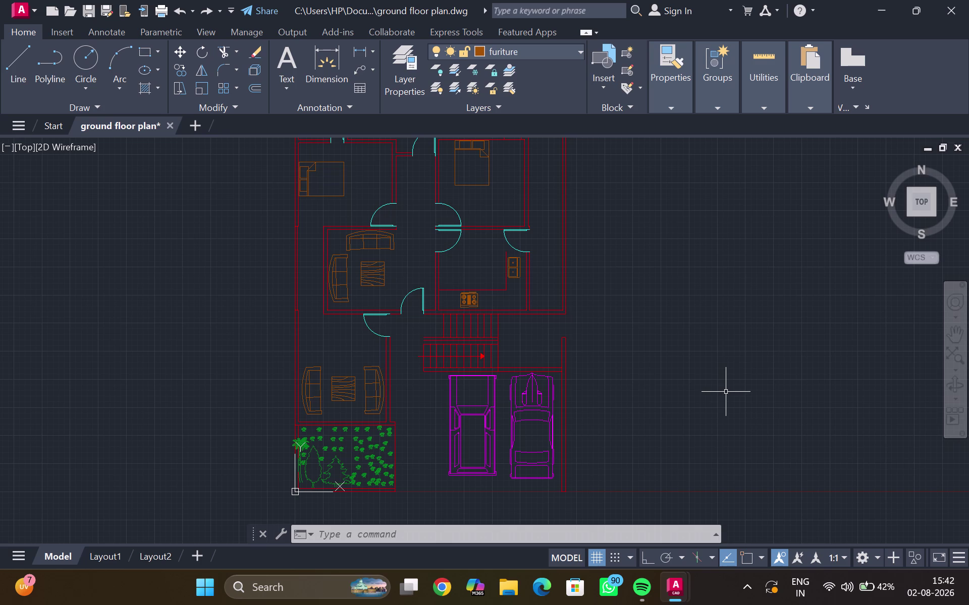
Pan and zoom across the living rooms and bedrooms of the floor plan.
scroll(down, 3)
middle_drag(605, 345, 529, 400)
scroll(up, 3)
middle_drag(524, 395, 561, 373)
scroll(down, 3)
middle_drag(560, 373, 544, 401)
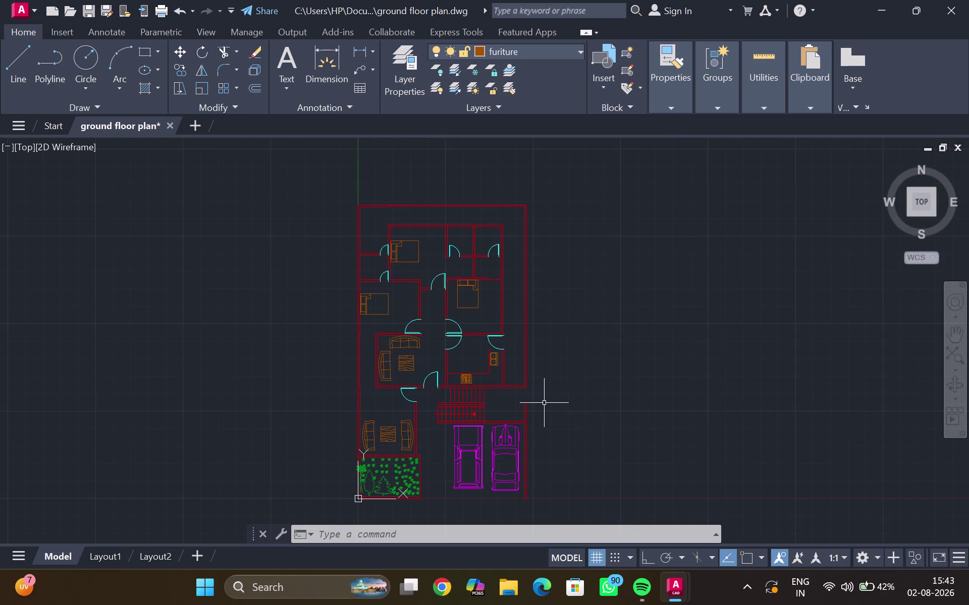
scroll(down, 3)
middle_drag(546, 403, 515, 397)
scroll(up, 3)
middle_drag(479, 395, 361, 399)
scroll(up, 3)
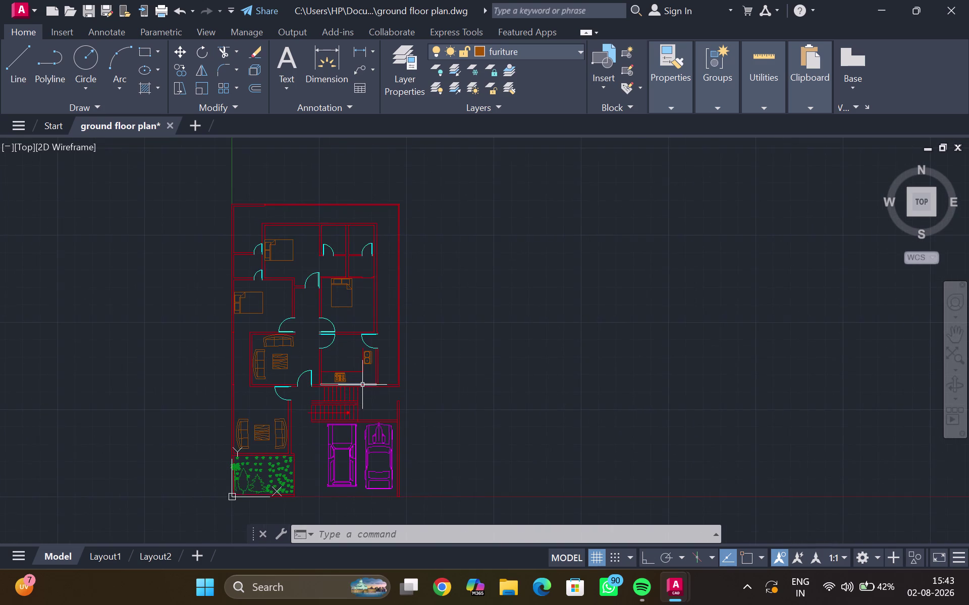
middle_drag(388, 357, 354, 398)
middle_drag(145, 365, 136, 443)
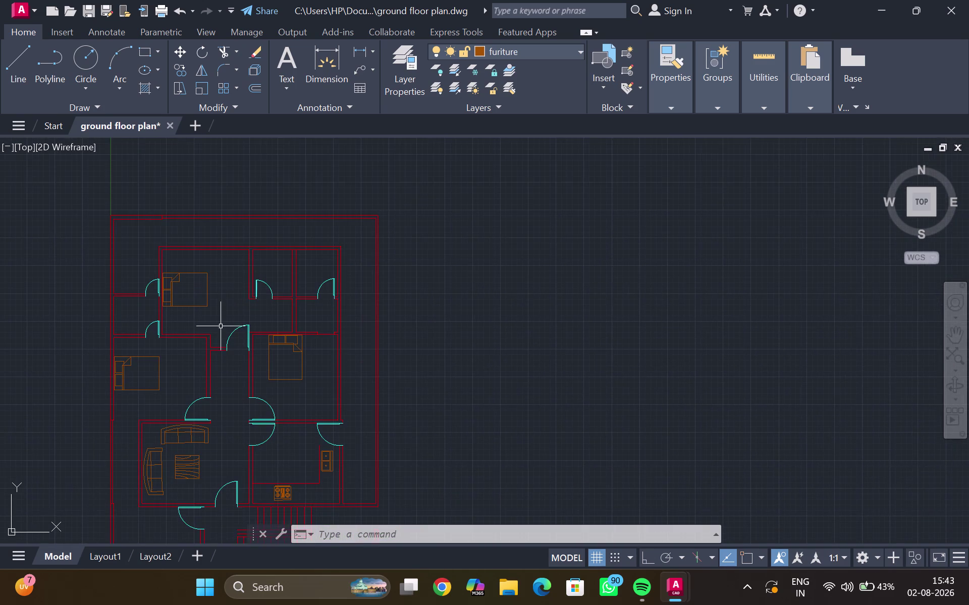
middle_drag(219, 334, 212, 377)
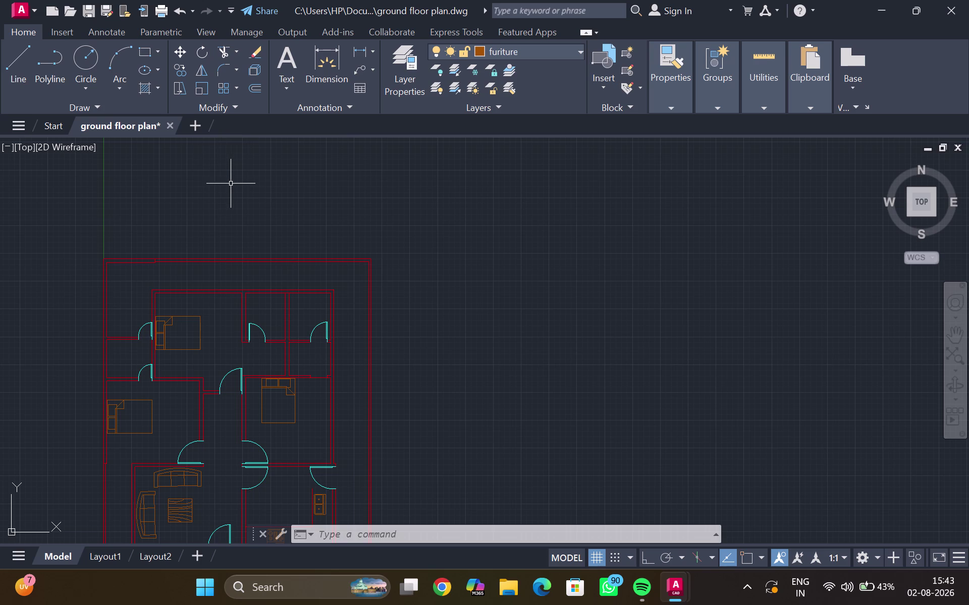
Inspect the top wall and upper bedrooms of the plan.
scroll(up, 3)
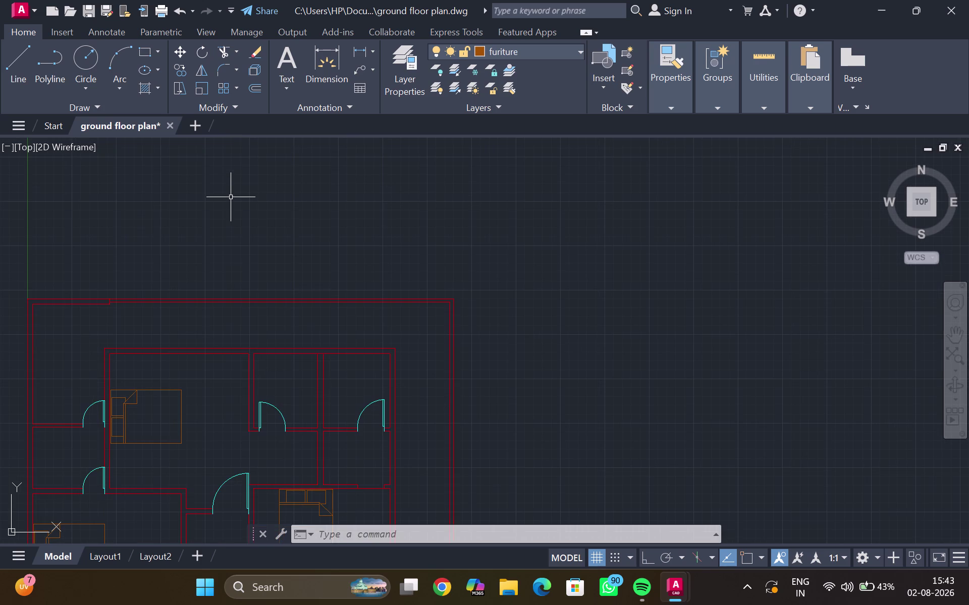
scroll(down, 3)
middle_drag(239, 242, 304, 249)
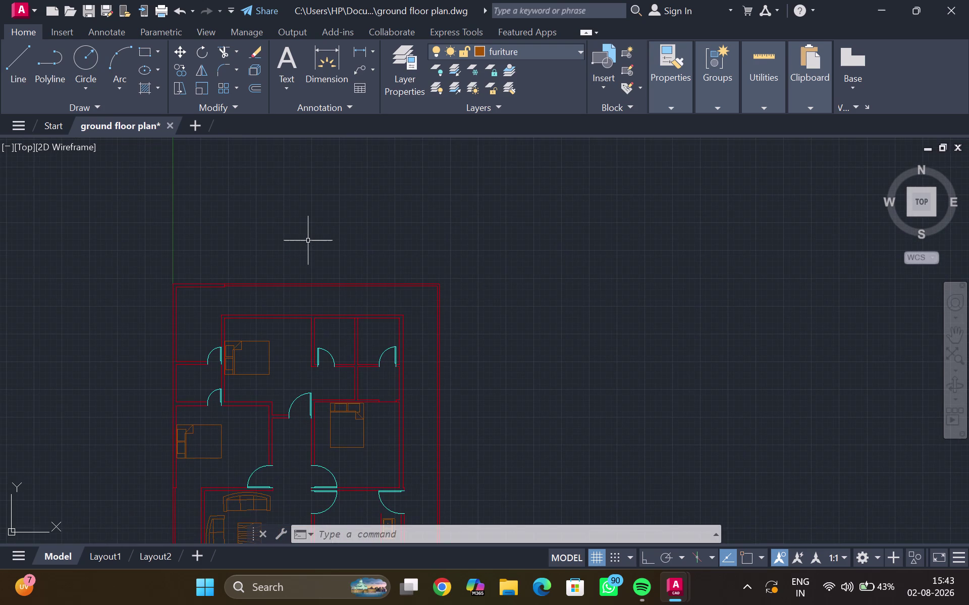
scroll(down, 3)
middle_drag(307, 244, 296, 193)
scroll(up, 3)
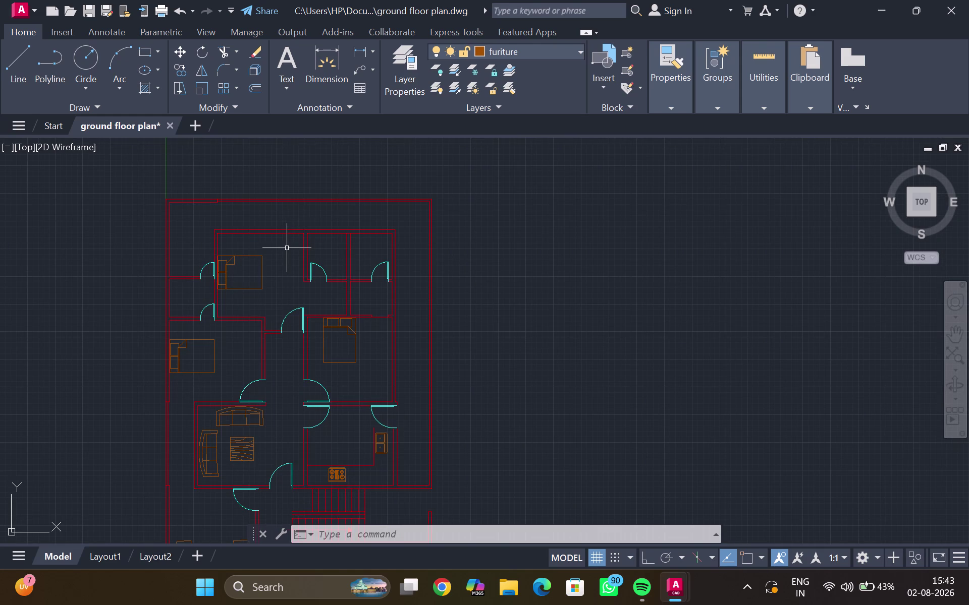
scroll(up, 3)
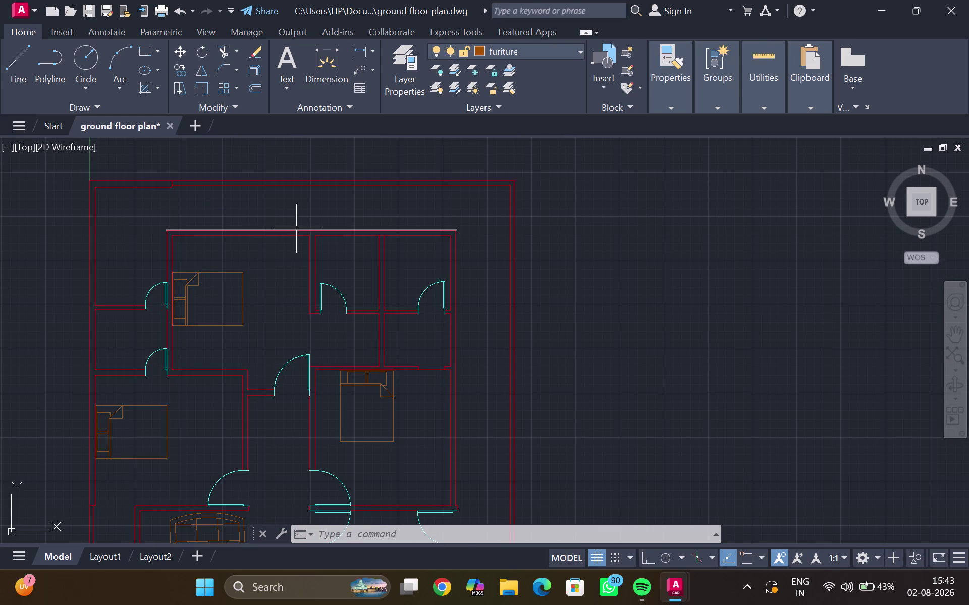
scroll(down, 3)
middle_drag(292, 242, 269, 300)
scroll(up, 3)
middle_drag(249, 289, 341, 242)
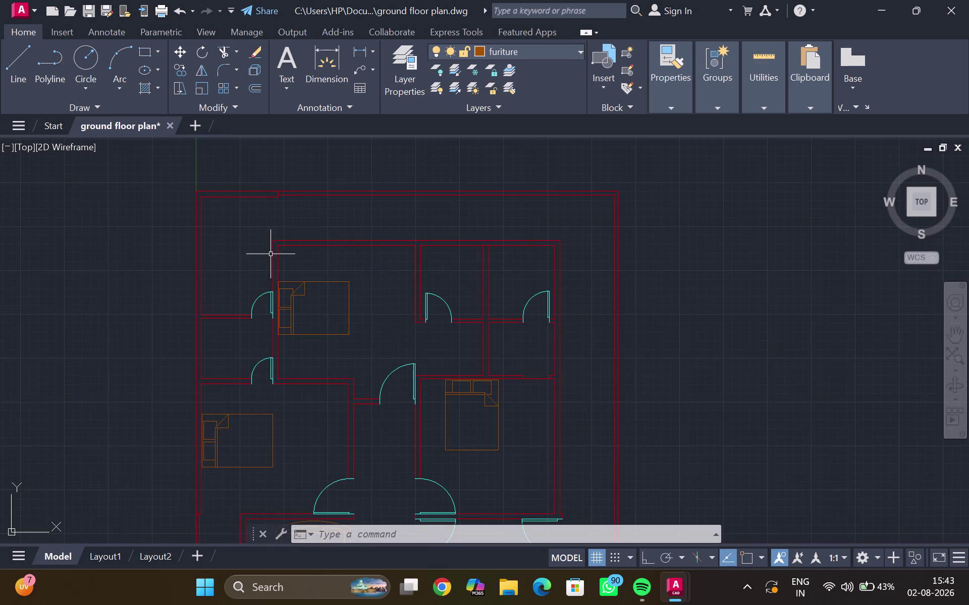
middle_drag(242, 256, 187, 339)
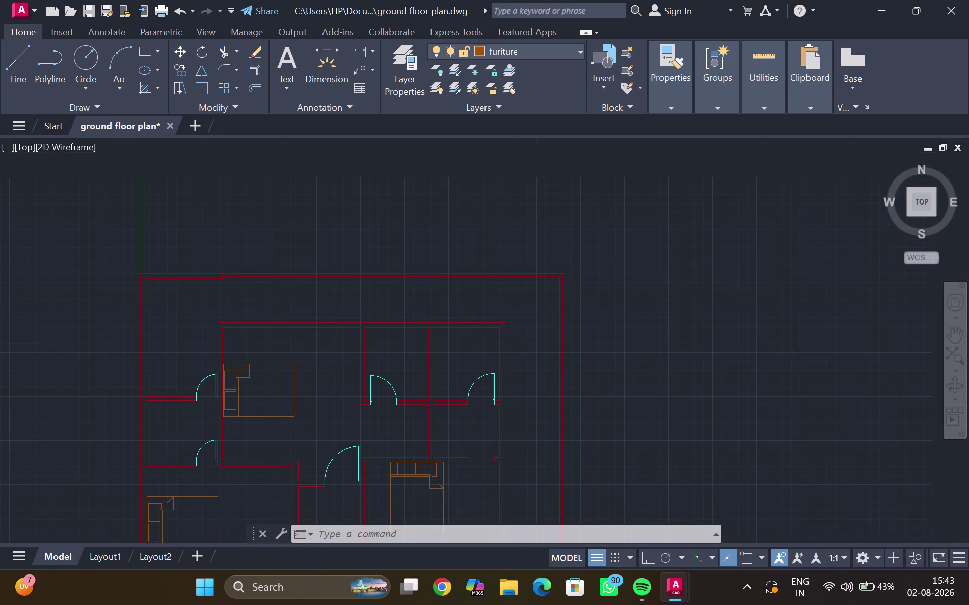
middle_drag(187, 339, 184, 359)
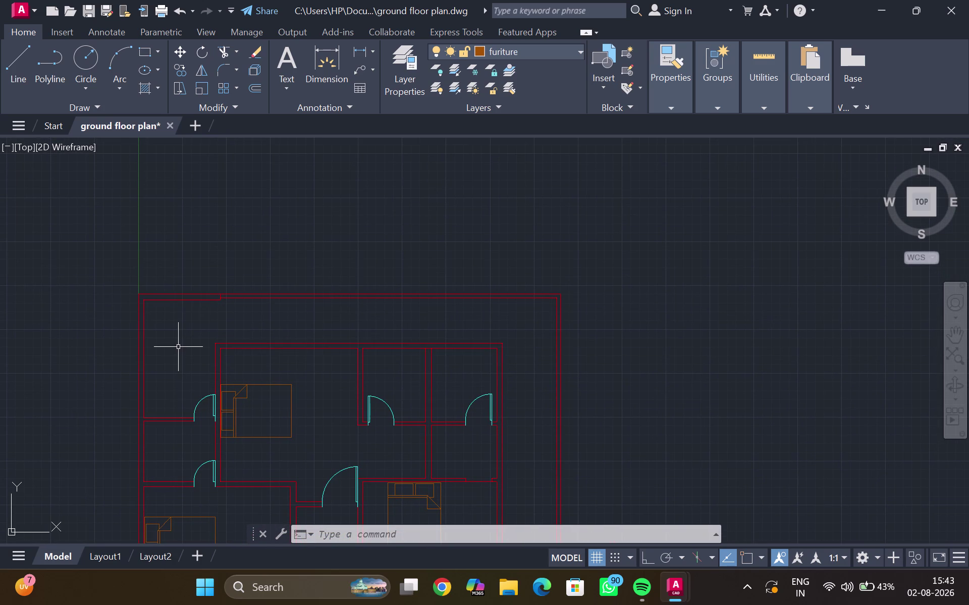
scroll(down, 3)
middle_drag(181, 348, 241, 302)
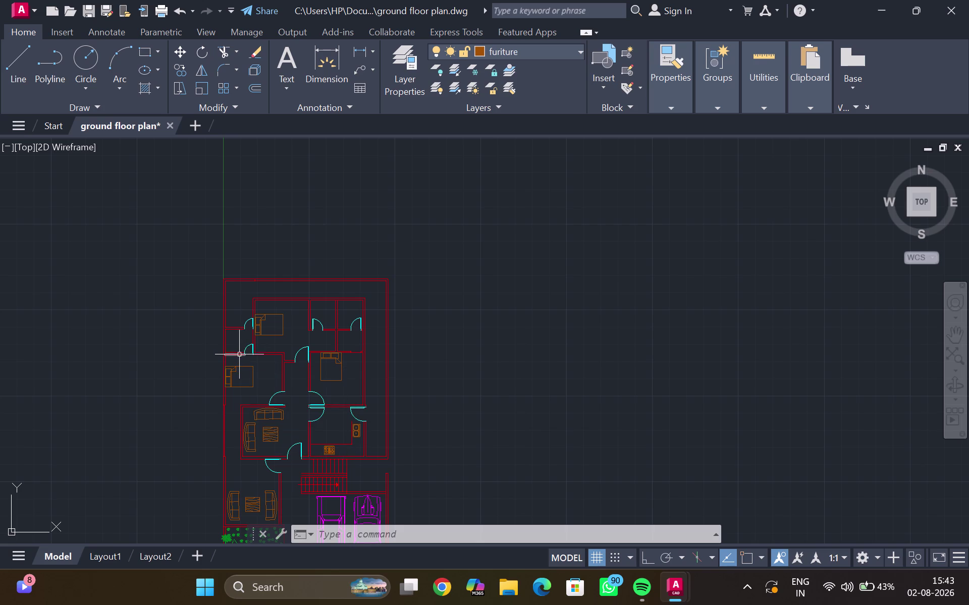
Fit the whole plan in view and open the application menu.
scroll(down, 3)
middle_drag(369, 347, 409, 296)
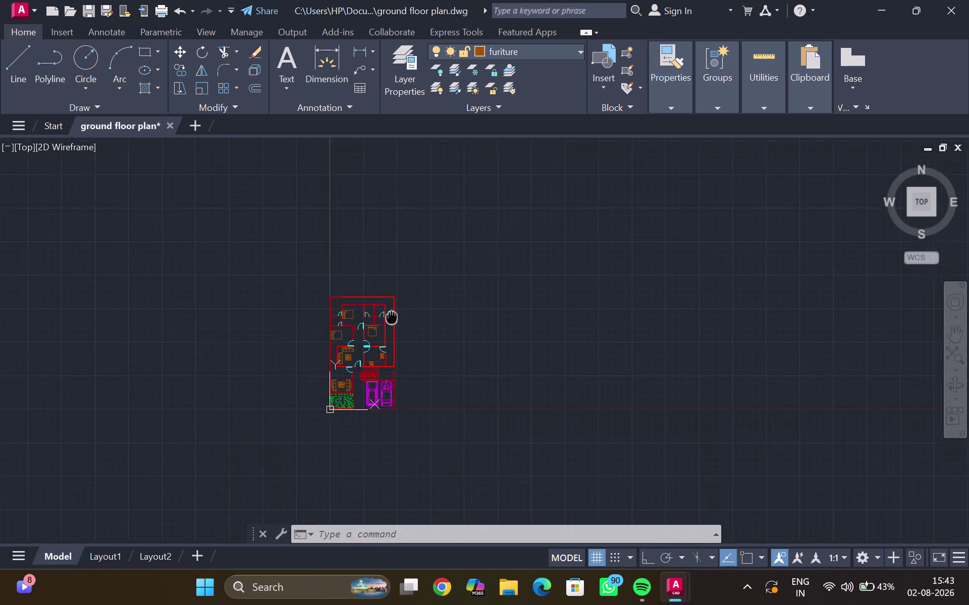
middle_drag(408, 296, 427, 280)
scroll(up, 3)
middle_drag(428, 279, 380, 311)
middle_drag(353, 306, 471, 242)
scroll(down, 3)
middle_drag(470, 241, 404, 266)
middle_click(407, 263)
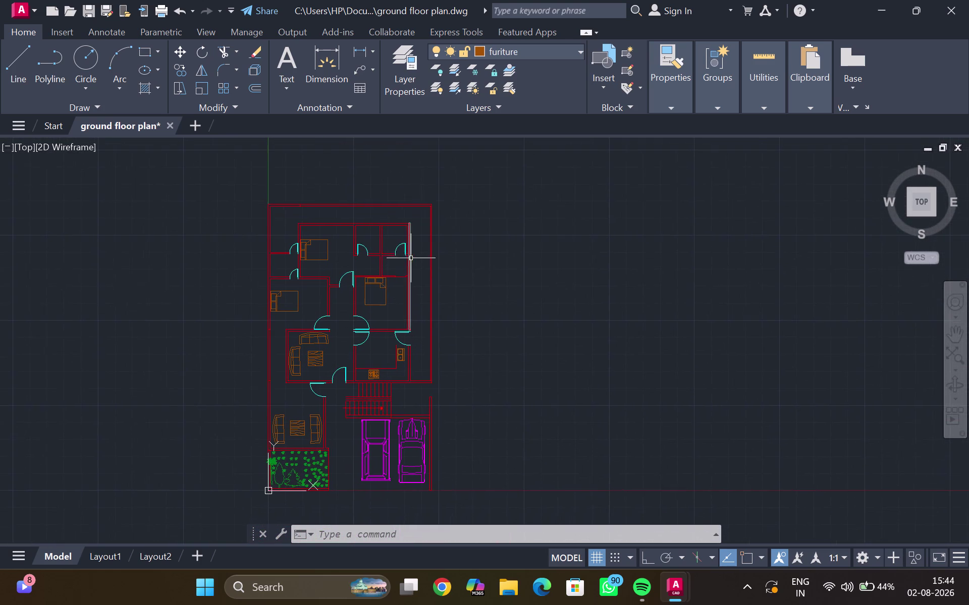
middle_click(413, 254)
middle_click(415, 253)
scroll(down, 3)
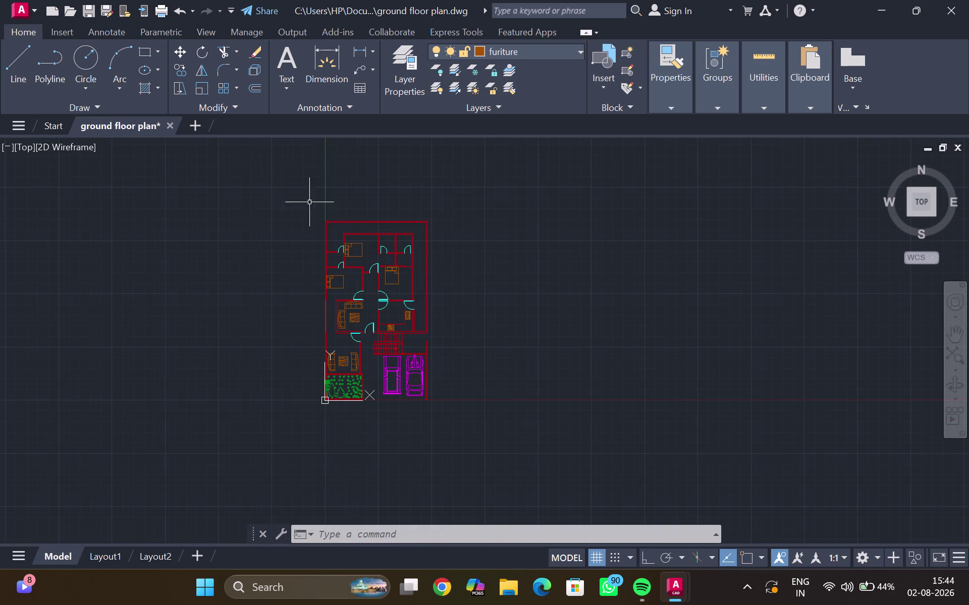
click(22, 14)
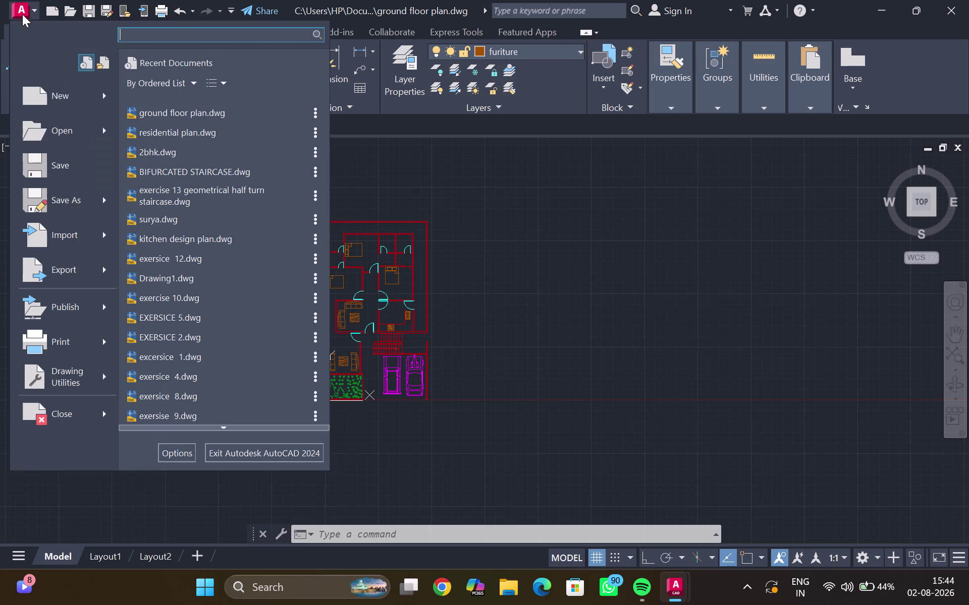
Save ground floor plan.dwg from the application menu.
click(51, 170)
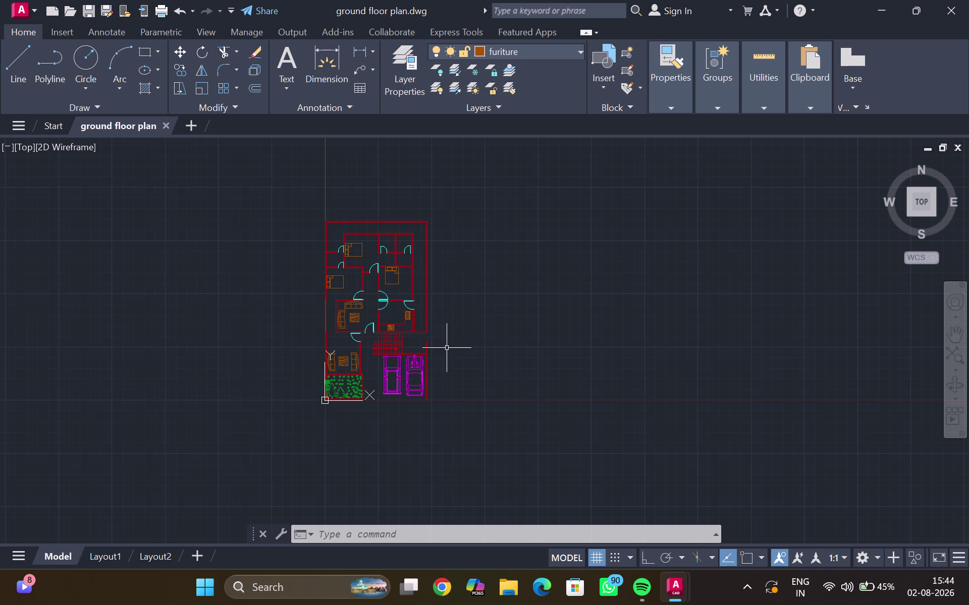
scroll(down, 3)
scroll(down, 3)
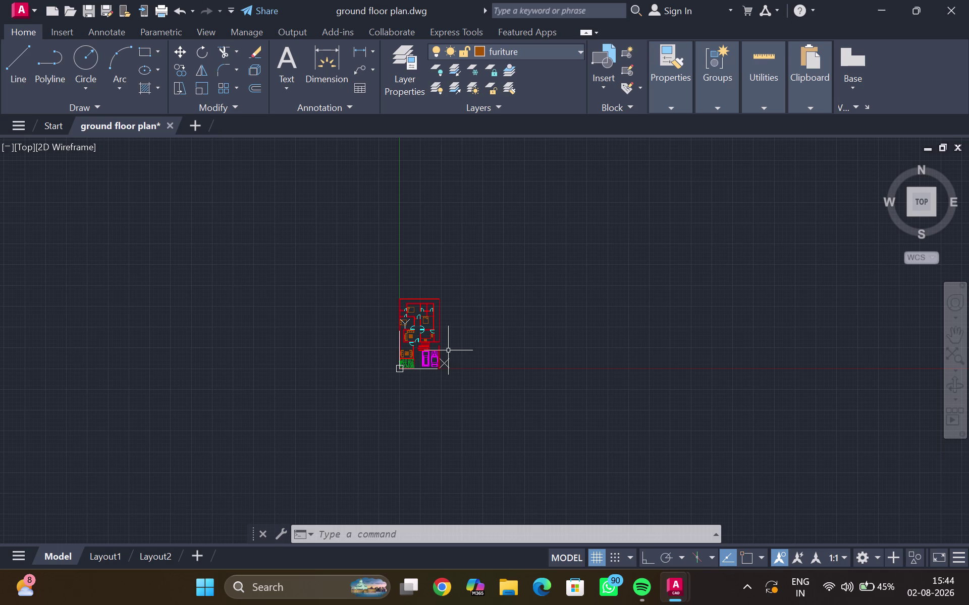
scroll(up, 3)
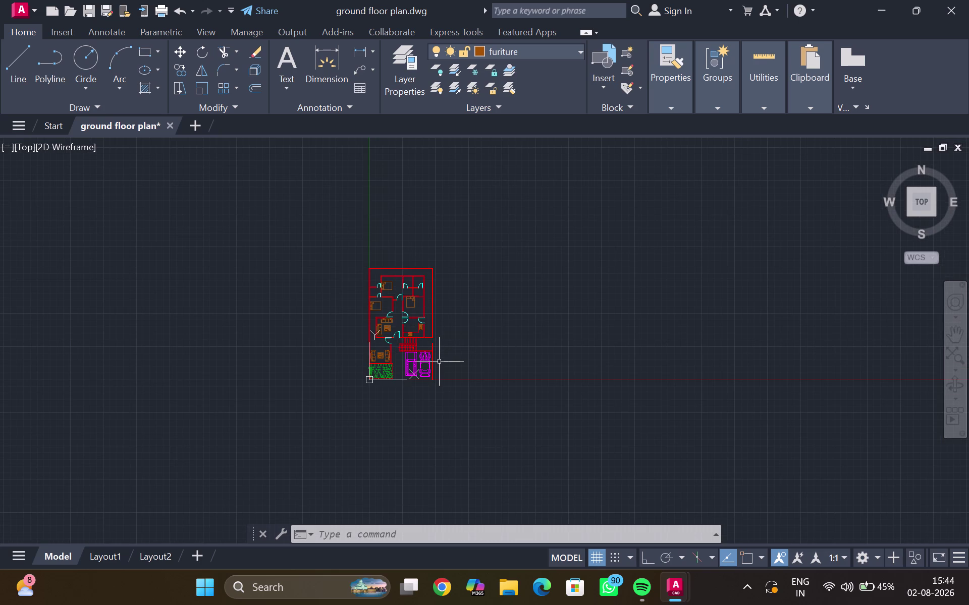
scroll(up, 3)
middle_drag(454, 371, 364, 530)
scroll(down, 3)
middle_drag(314, 454, 321, 456)
scroll(up, 3)
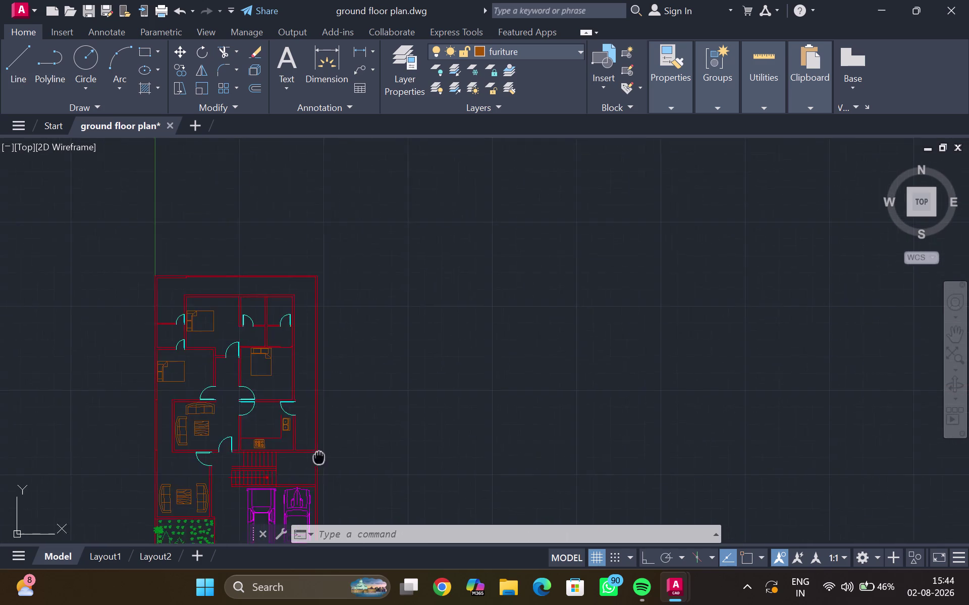
middle_drag(321, 457, 404, 393)
scroll(up, 3)
middle_drag(317, 374, 392, 353)
scroll(down, 3)
scroll(up, 3)
middle_drag(389, 350, 388, 351)
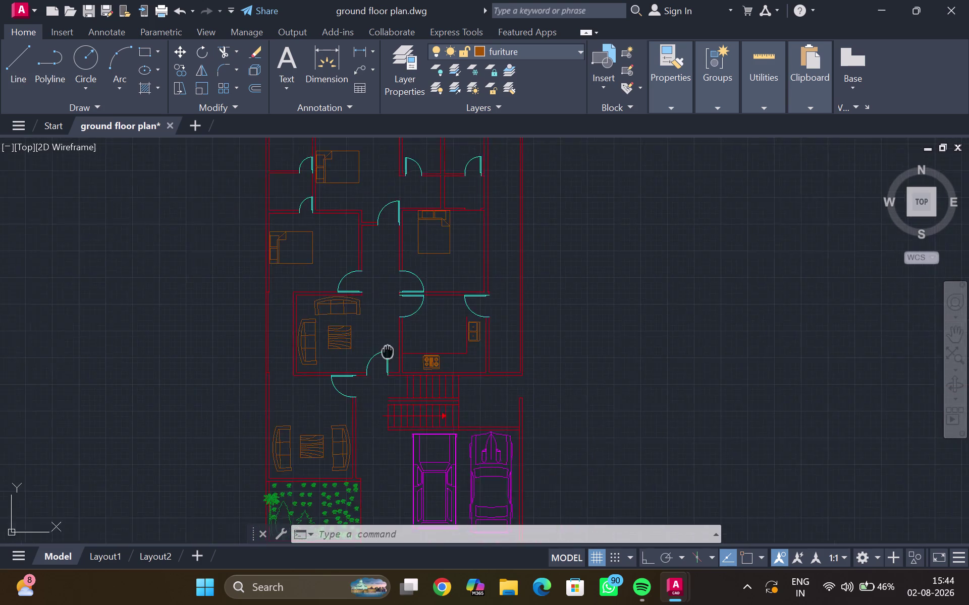
middle_drag(387, 351, 330, 404)
middle_drag(308, 335, 265, 435)
scroll(up, 3)
middle_drag(271, 390, 396, 321)
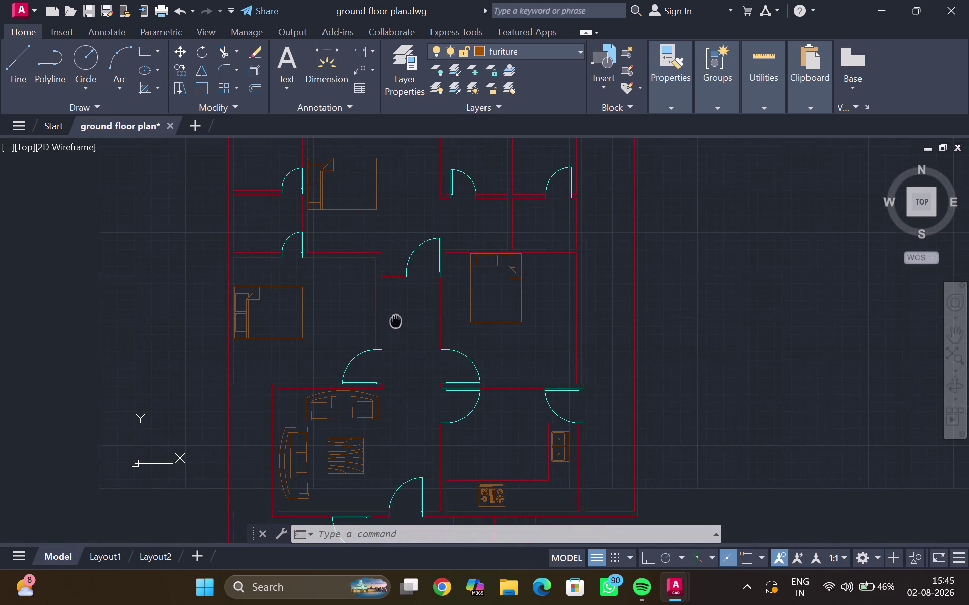
middle_drag(395, 321, 449, 248)
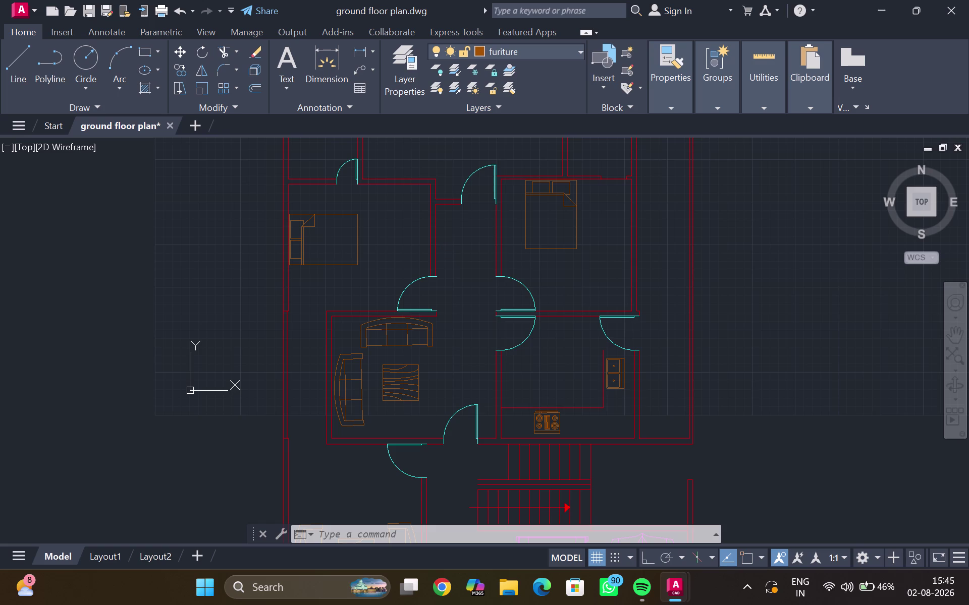
scroll(down, 3)
middle_drag(424, 270, 364, 315)
middle_click(365, 315)
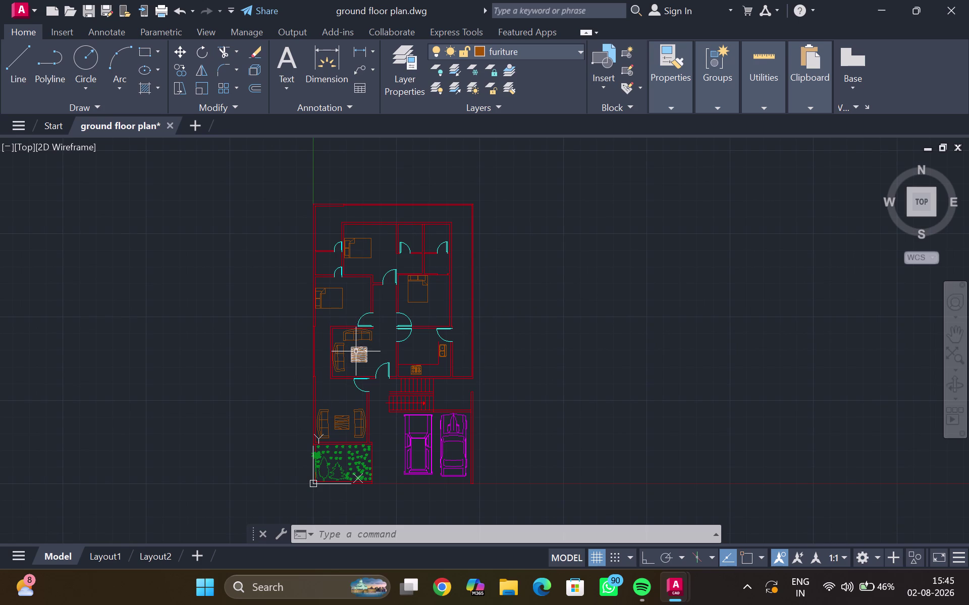
scroll(down, 3)
middle_drag(372, 384, 372, 386)
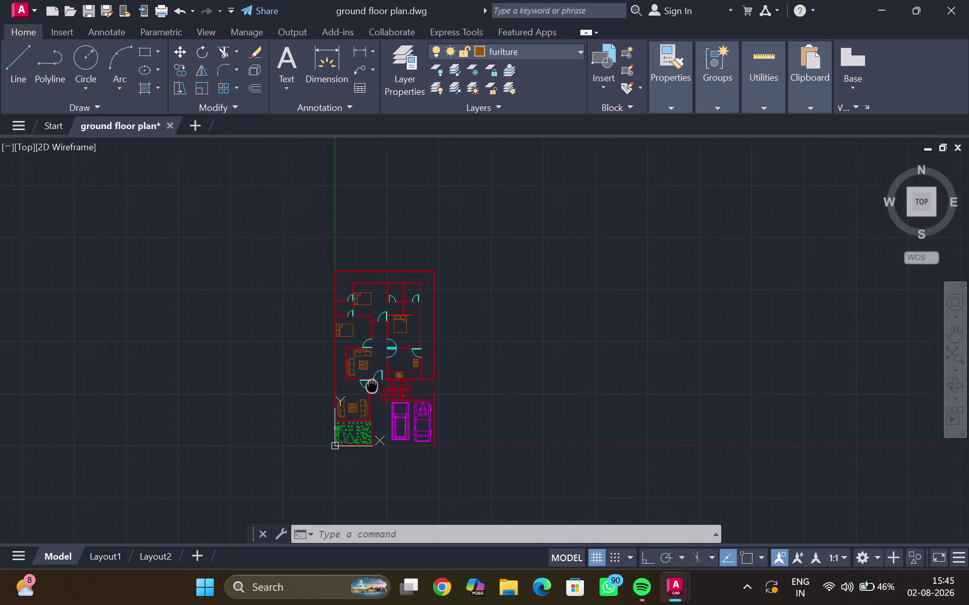
middle_drag(373, 386, 259, 398)
scroll(up, 3)
middle_drag(261, 368, 263, 421)
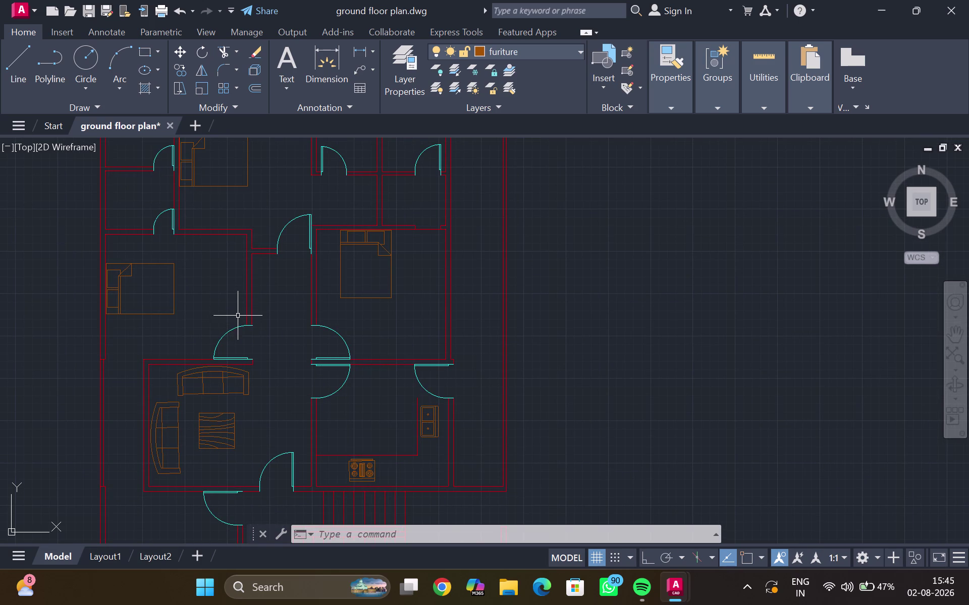
scroll(down, 3)
middle_drag(239, 320, 182, 360)
middle_drag(206, 325, 174, 446)
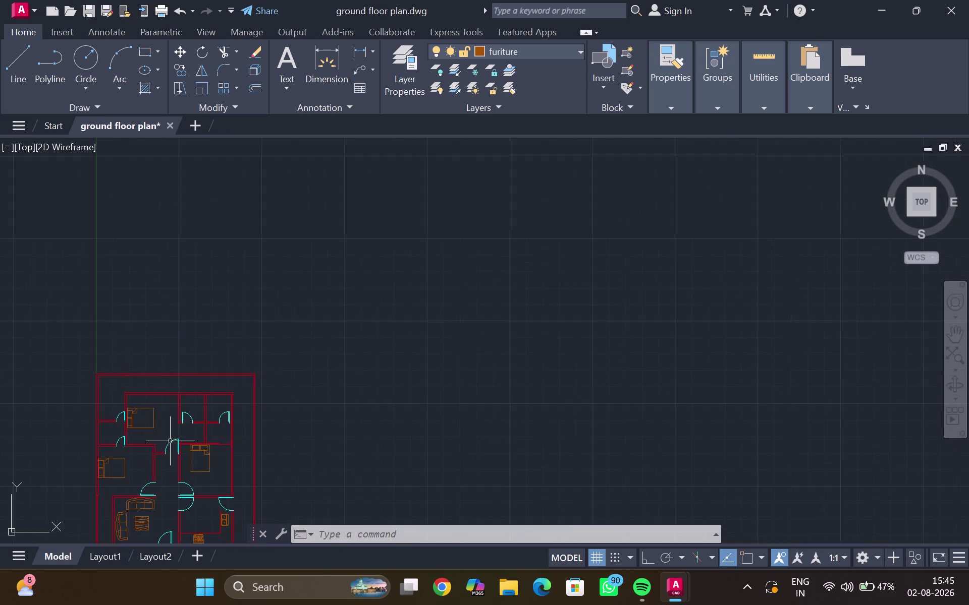
scroll(up, 3)
middle_drag(131, 420, 280, 392)
scroll(up, 3)
middle_drag(216, 399, 157, 443)
scroll(down, 3)
middle_drag(207, 396, 329, 325)
scroll(down, 3)
middle_drag(345, 326, 305, 301)
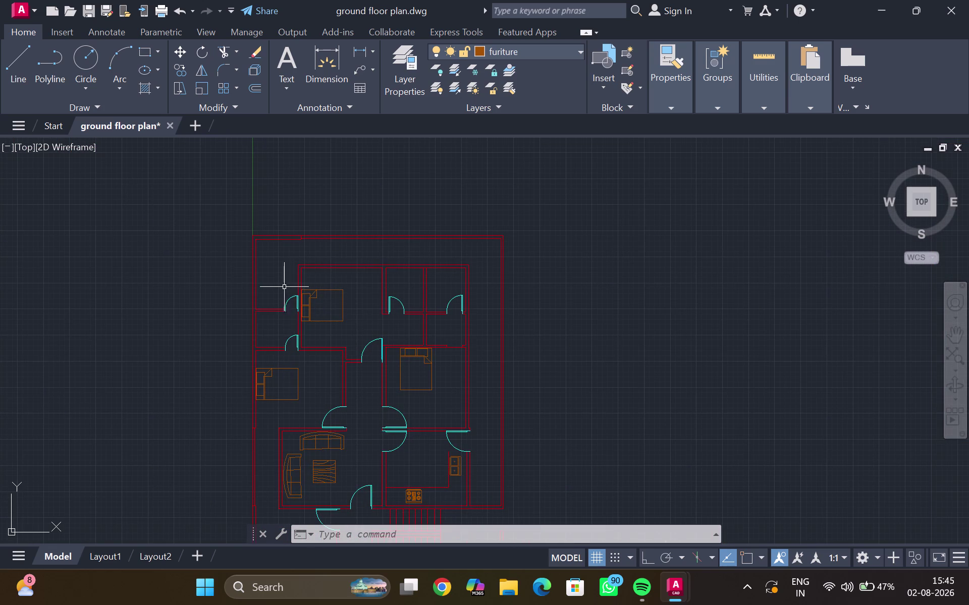
middle_drag(351, 412, 346, 272)
scroll(down, 3)
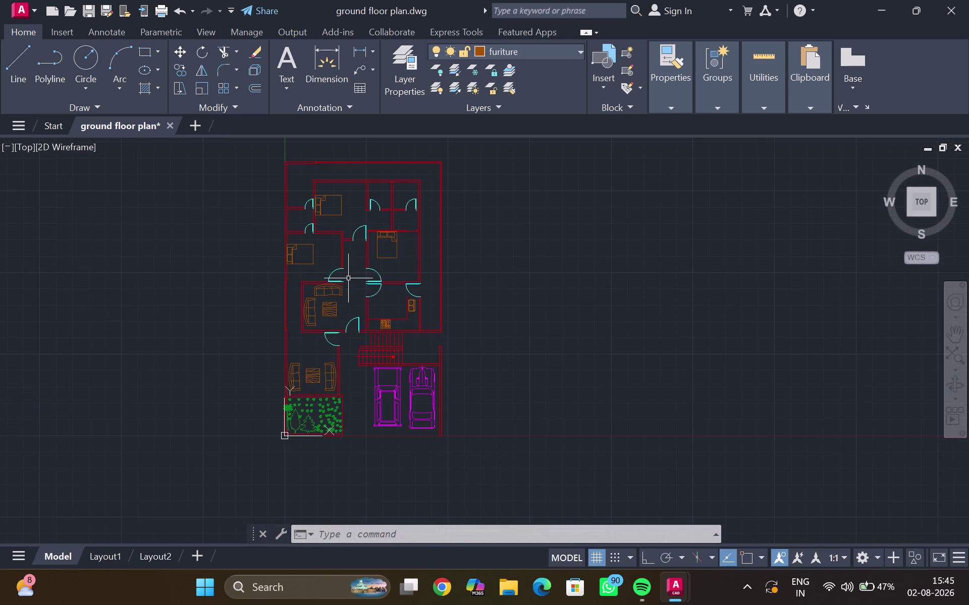
middle_drag(348, 279, 289, 315)
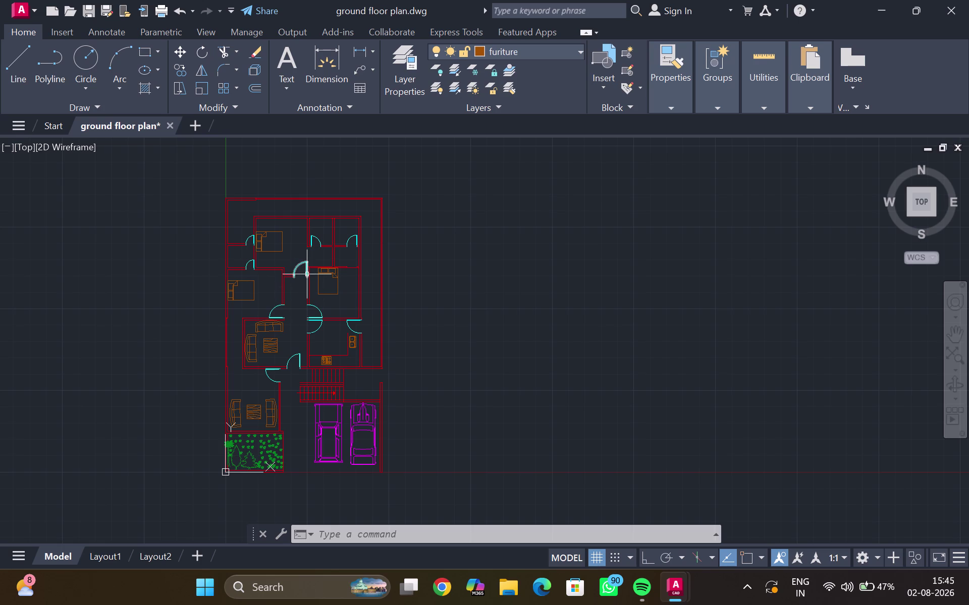
scroll(down, 3)
scroll(up, 3)
scroll(up, 3)
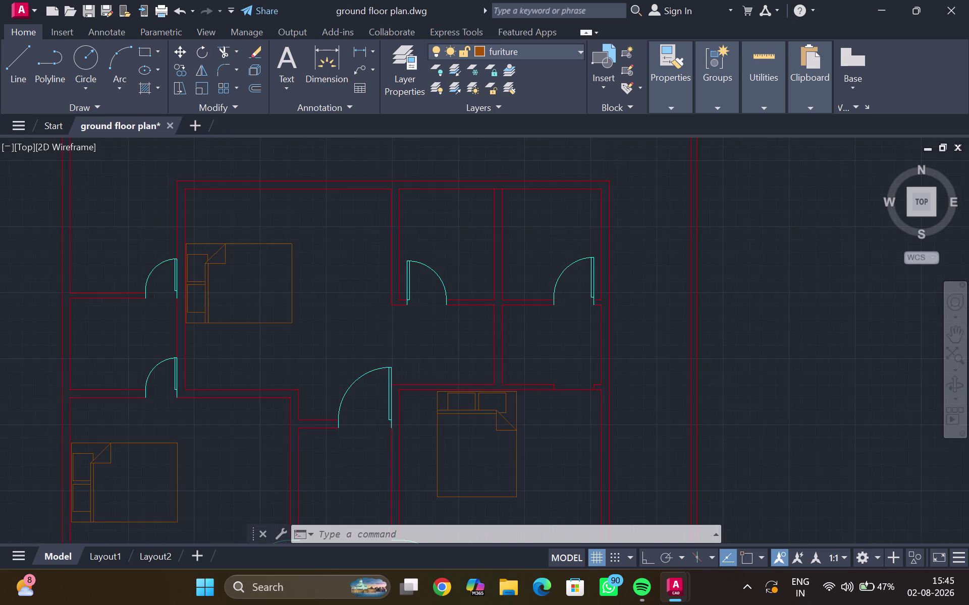
middle_drag(284, 233, 284, 240)
scroll(up, 3)
Select the top-left bedroom's bed and frame the bedroom with its walls.
click(136, 318)
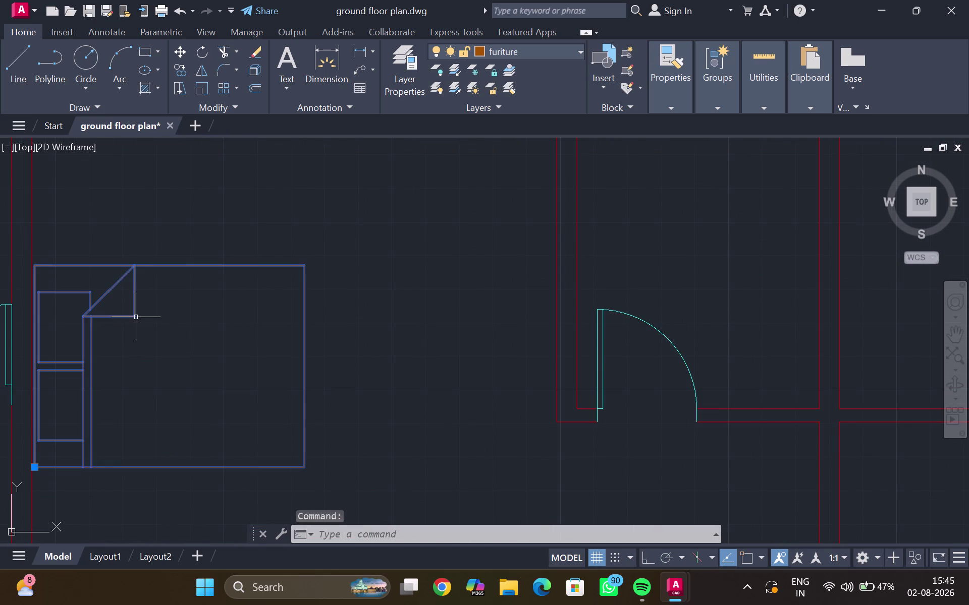
drag(133, 316, 180, 386)
drag(144, 383, 161, 387)
drag(162, 381, 164, 373)
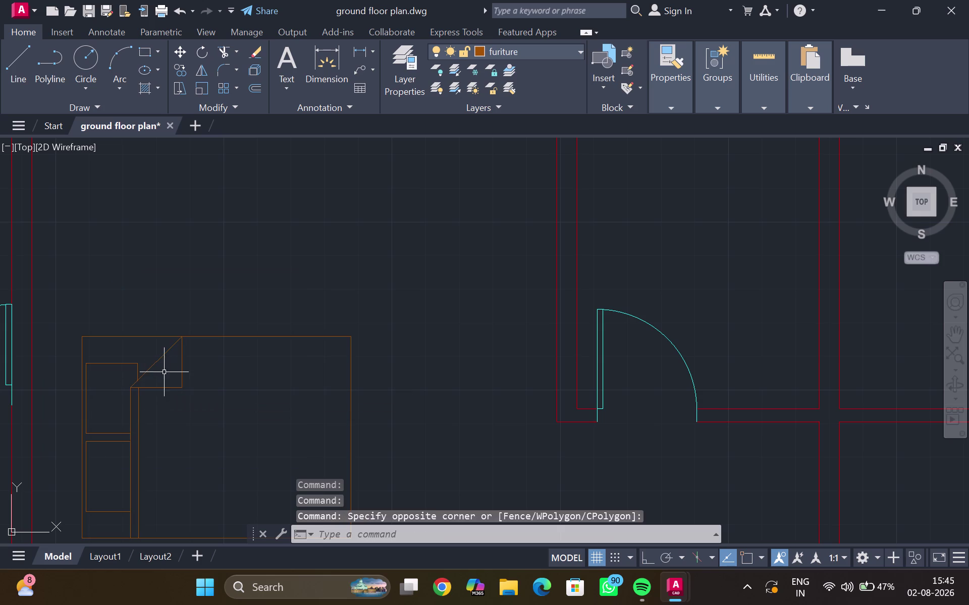
drag(164, 373, 115, 281)
drag(181, 387, 134, 269)
scroll(down, 3)
middle_drag(149, 325, 152, 295)
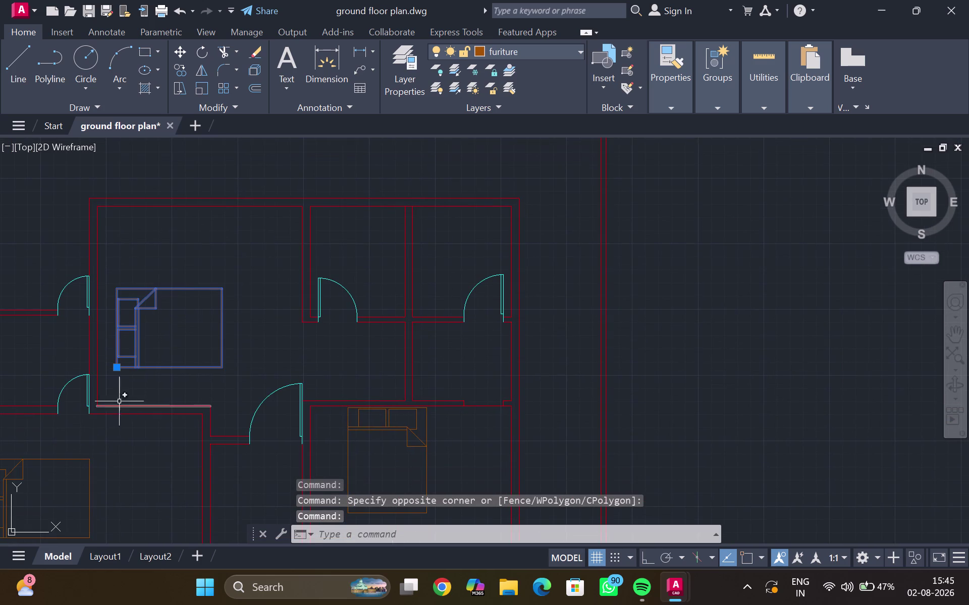
Drag the bed's corner grip left against the wall, then cancel the stretch.
drag(114, 369, 107, 346)
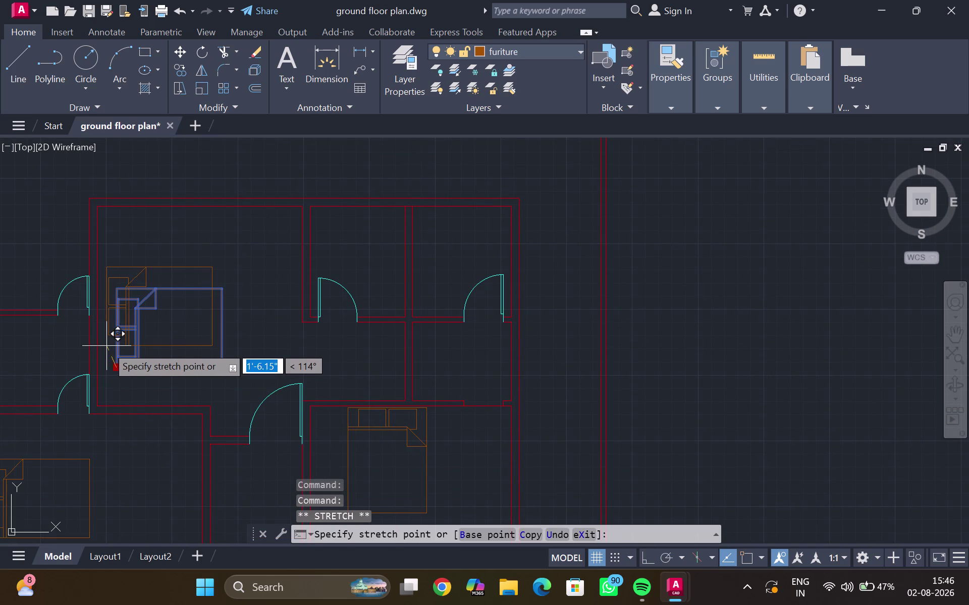
drag(107, 346, 103, 344)
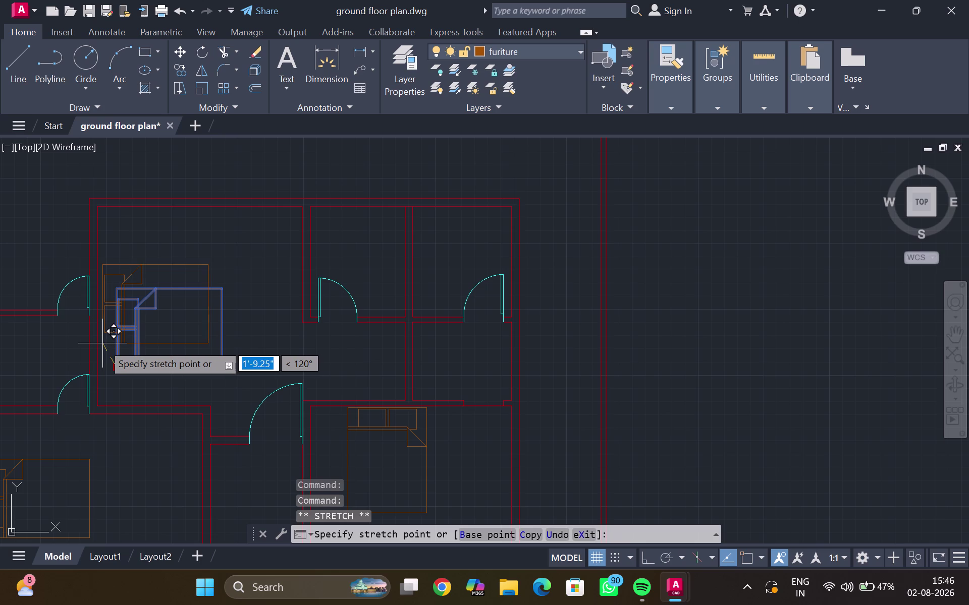
drag(102, 343, 99, 343)
click(97, 343)
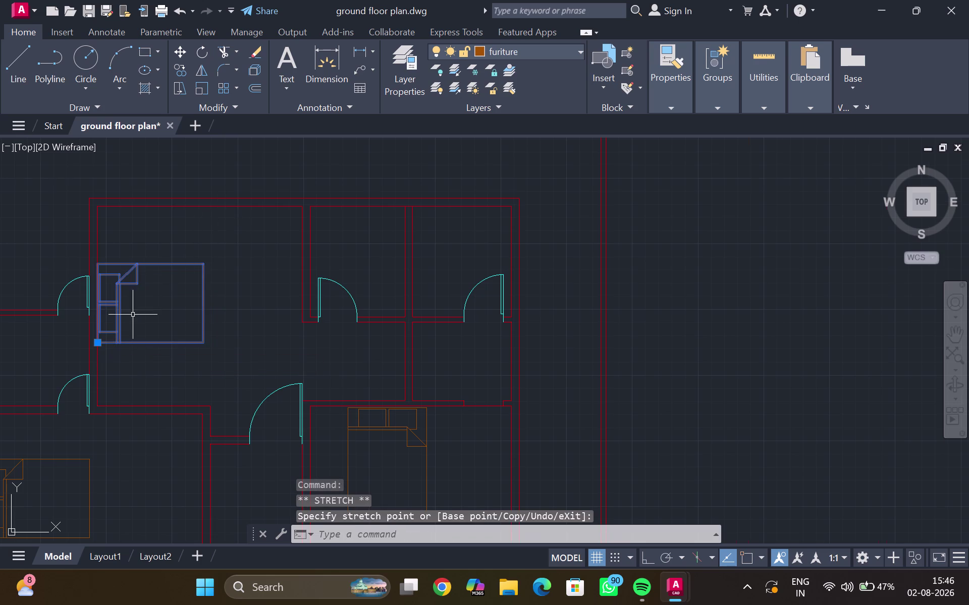
scroll(up, 3)
middle_drag(178, 324, 322, 316)
key(Escape)
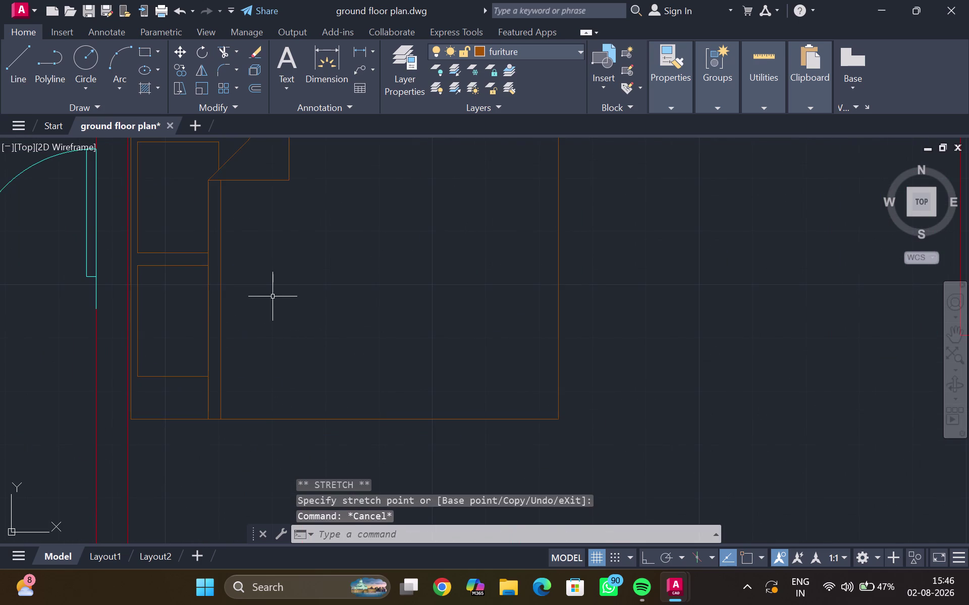
scroll(down, 3)
scroll(down, 3)
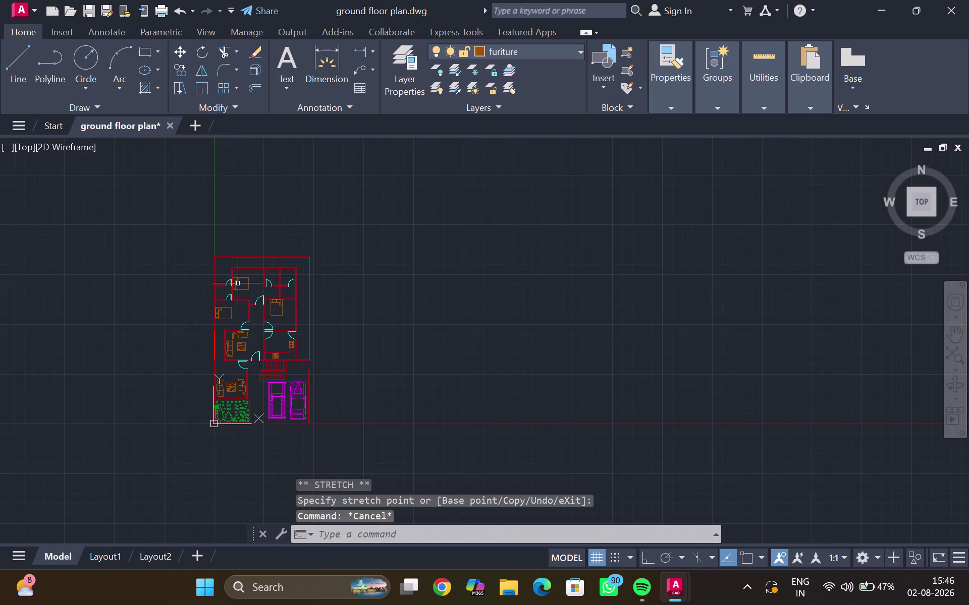
Zoom out over the upper rooms, then show the taskbar's hidden background apps.
scroll(up, 3)
scroll(down, 3)
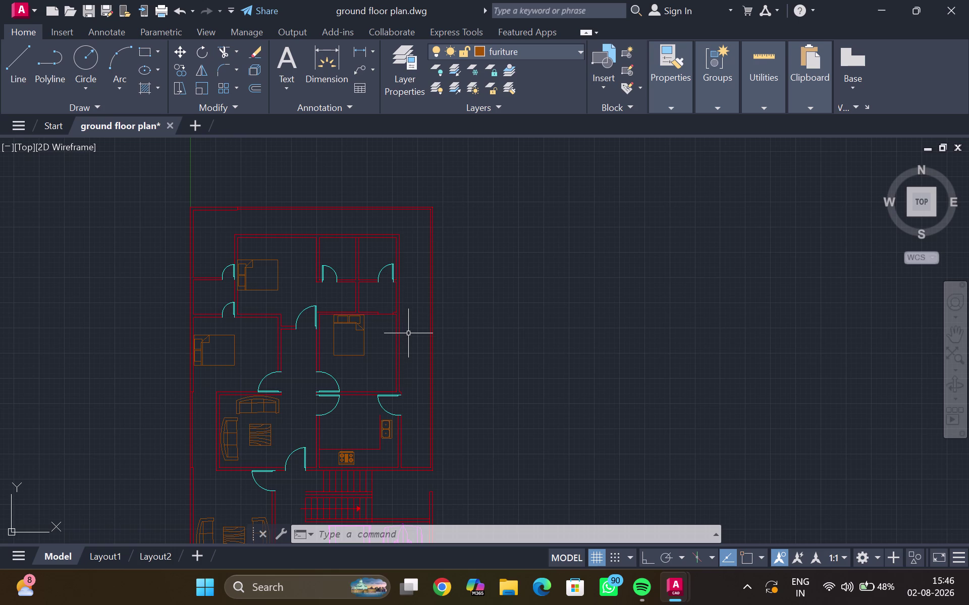
scroll(down, 3)
scroll(up, 3)
middle_drag(419, 327, 434, 249)
scroll(up, 3)
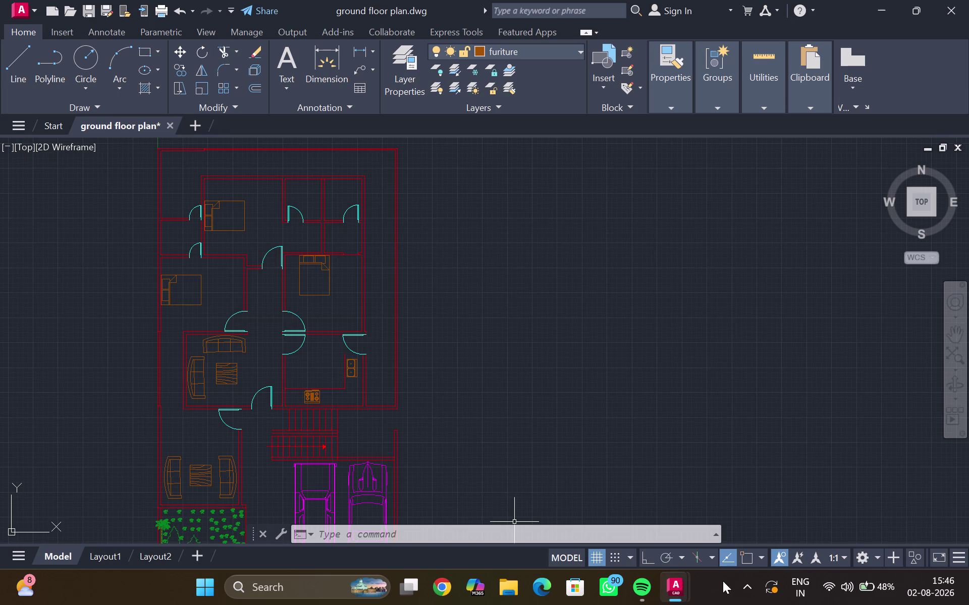
click(746, 581)
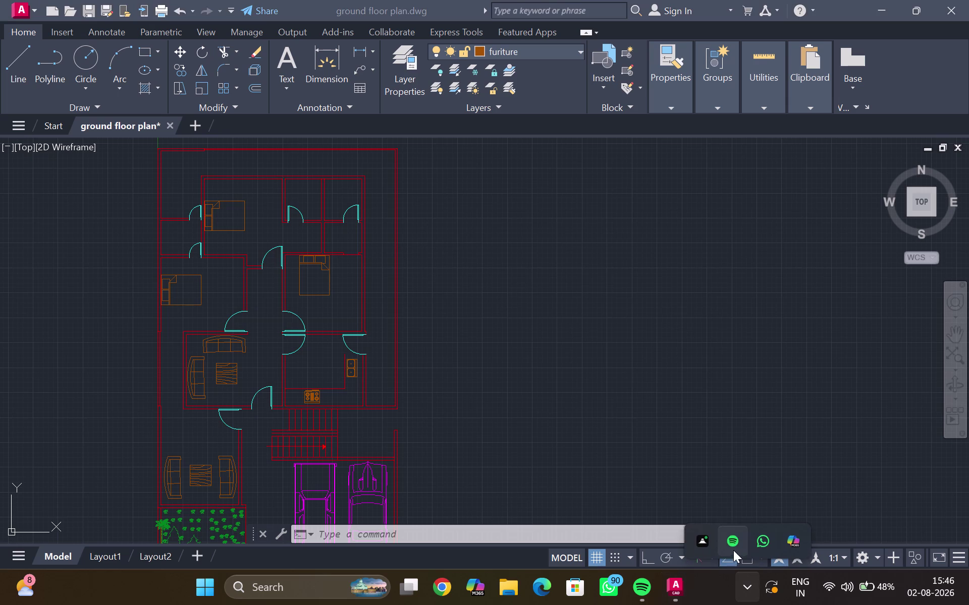